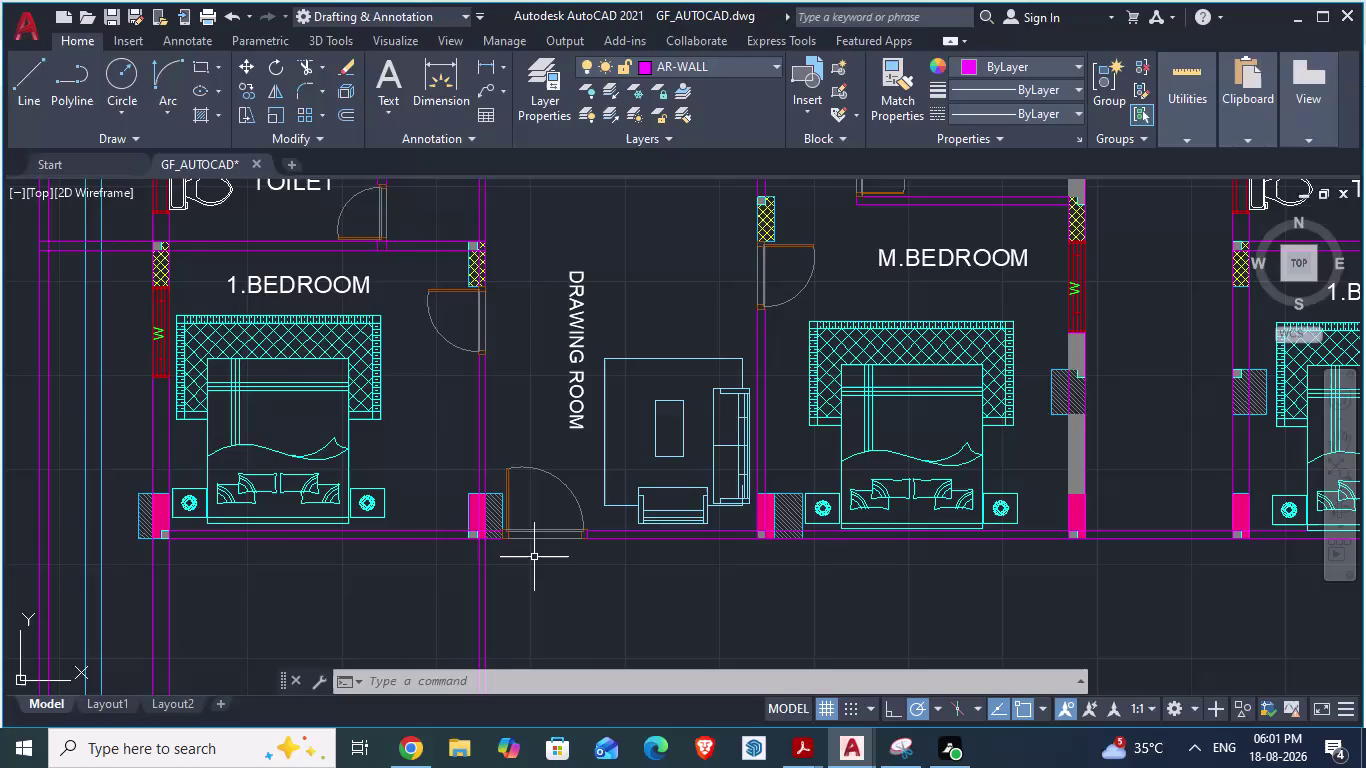
Compare the ARCH PLANS reference with the ground floor drawing, zooming around the corridor.
key(alt+Tab)
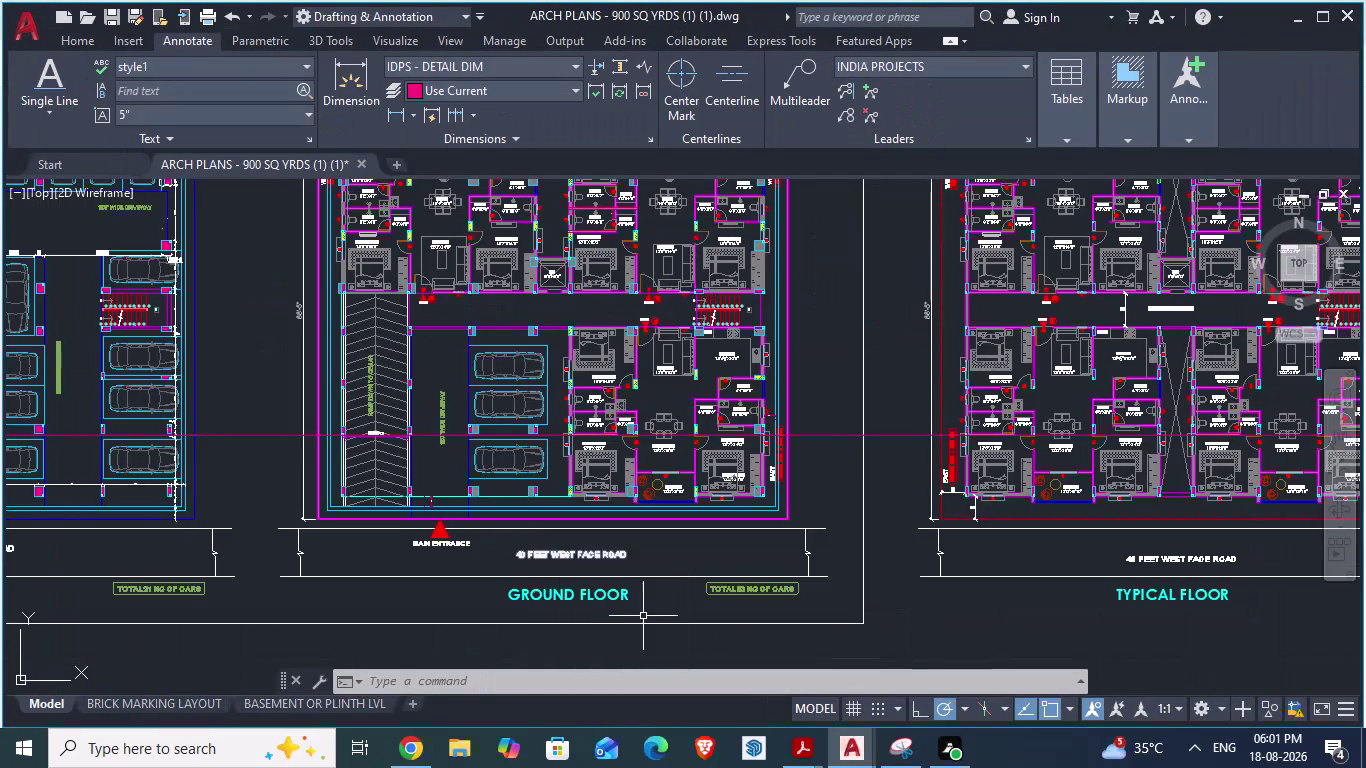
scroll(down, 3)
scroll(down, 3)
scroll(up, 3)
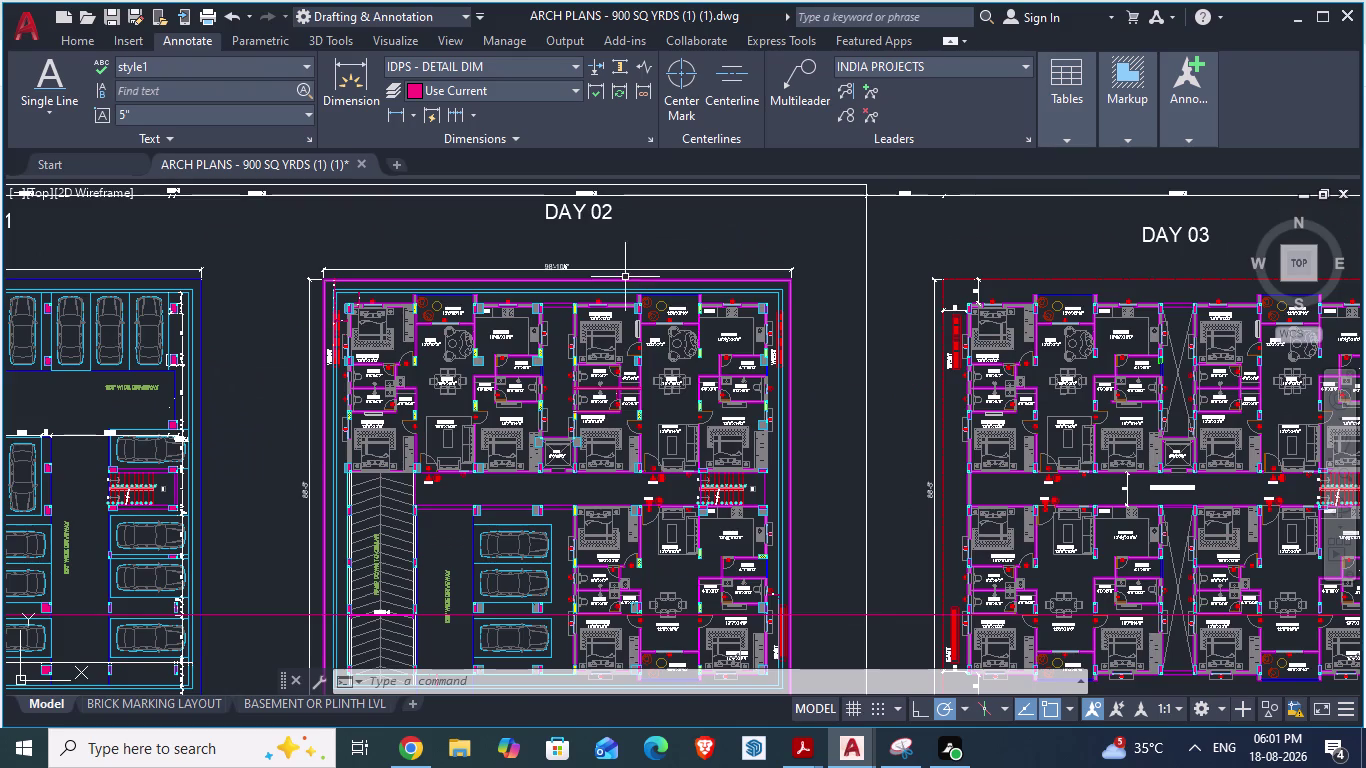
scroll(up, 3)
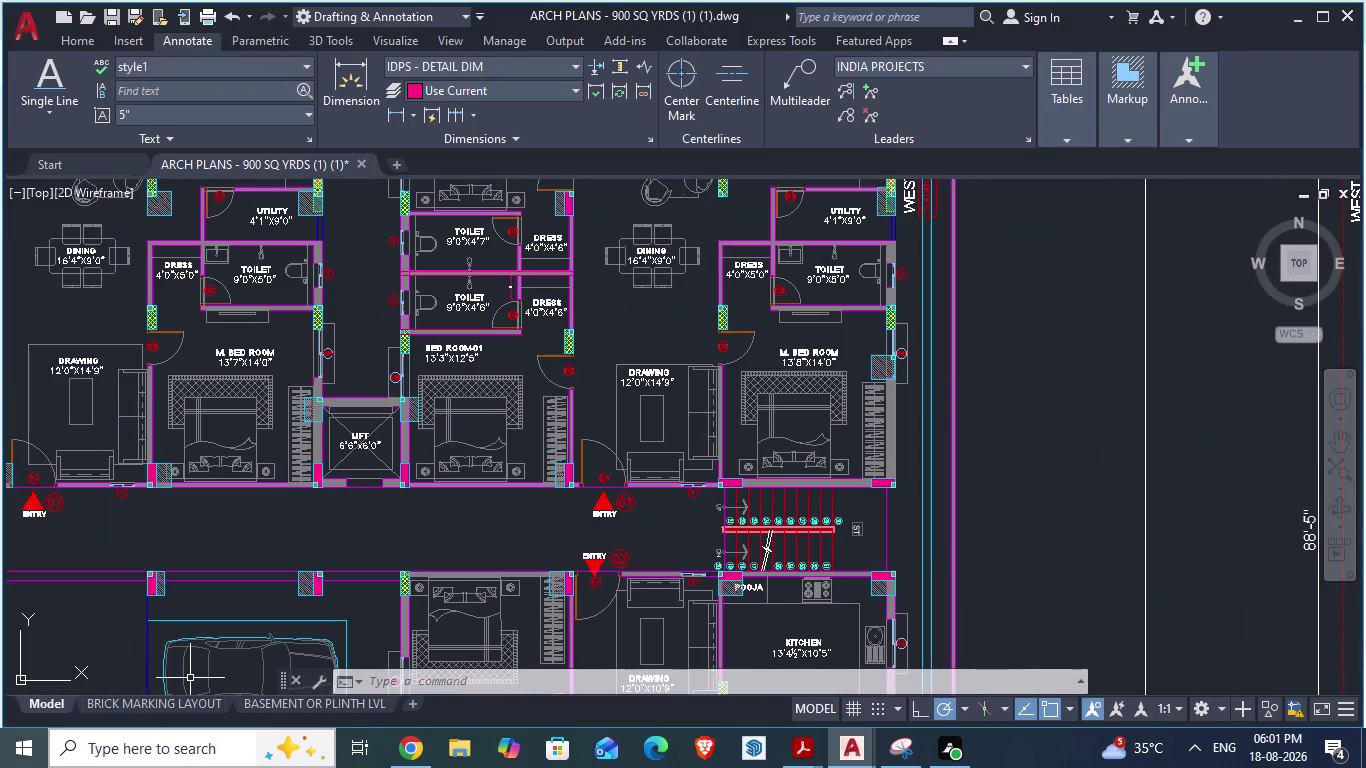
key(alt+Tab)
scroll(down, 3)
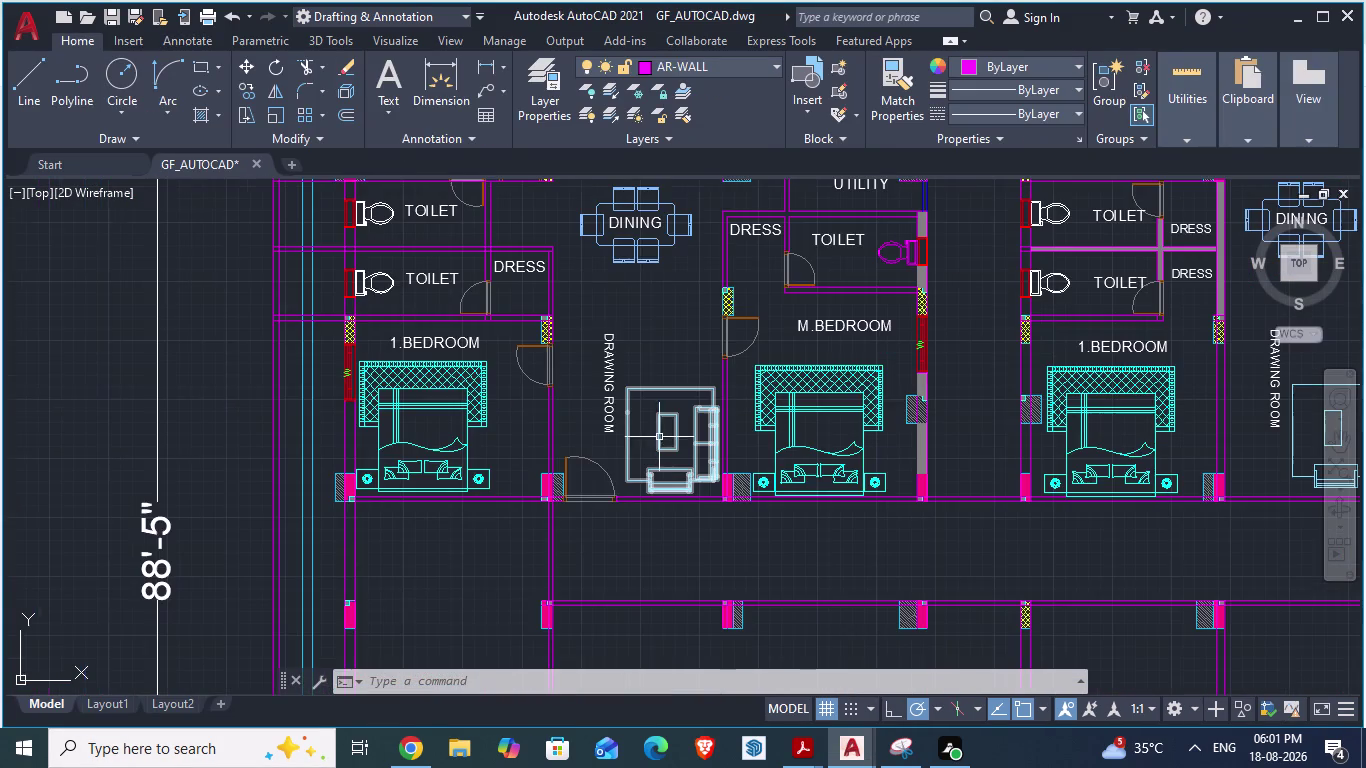
scroll(down, 3)
key(alt+Tab)
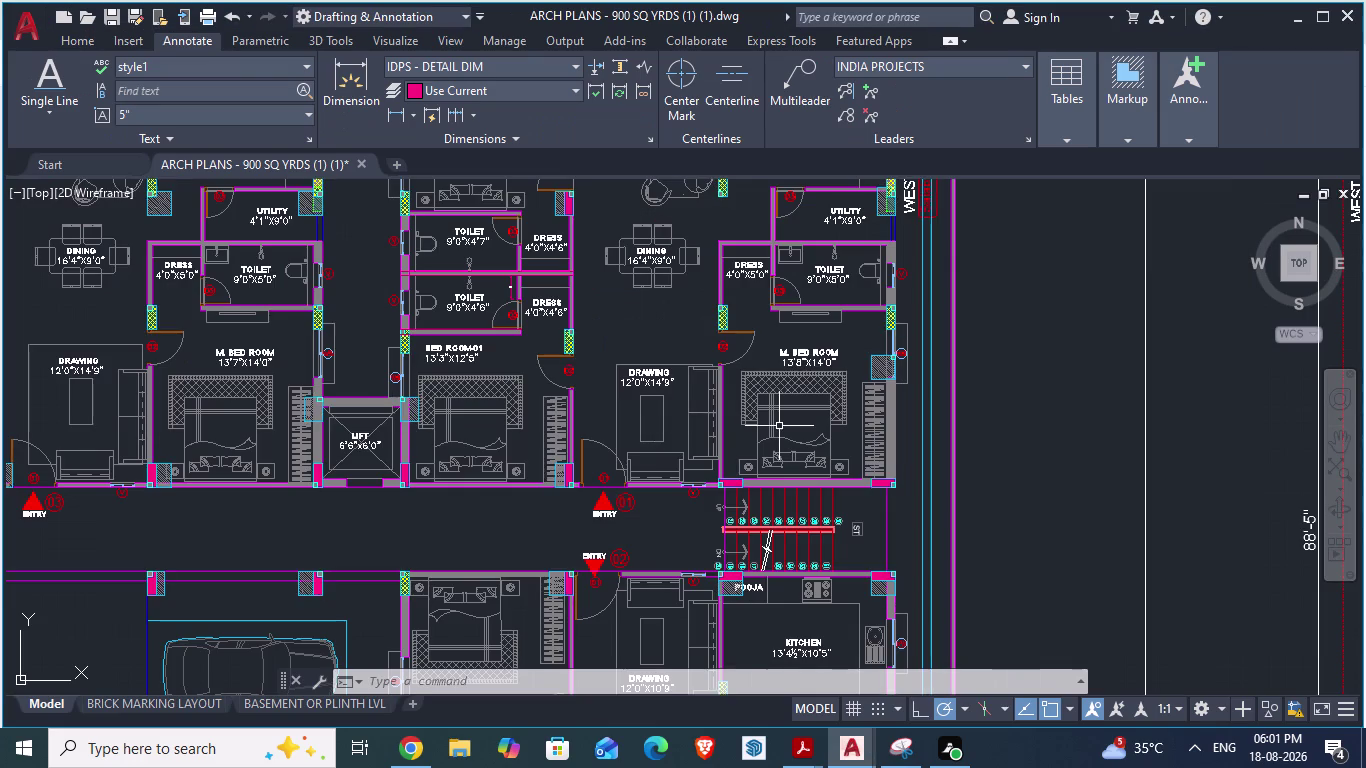
scroll(down, 3)
scroll(up, 3)
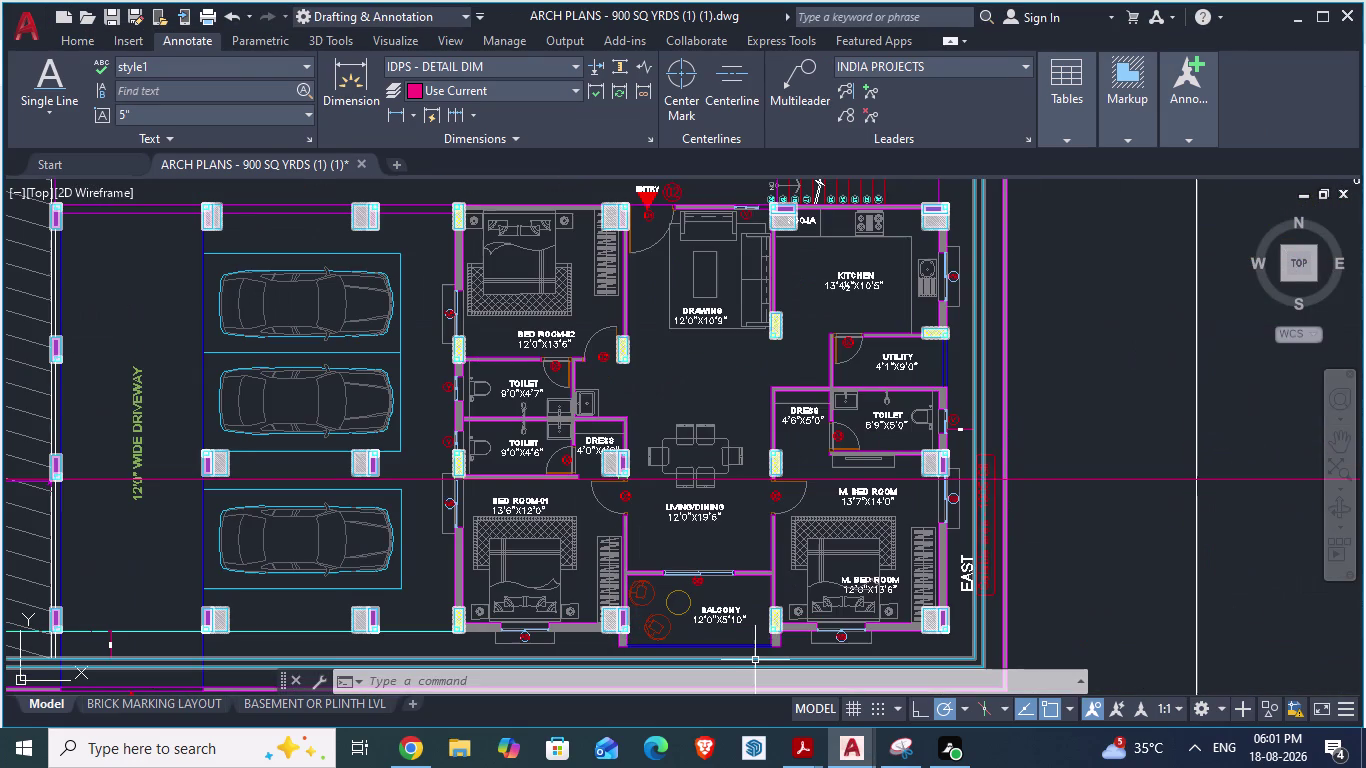
scroll(down, 3)
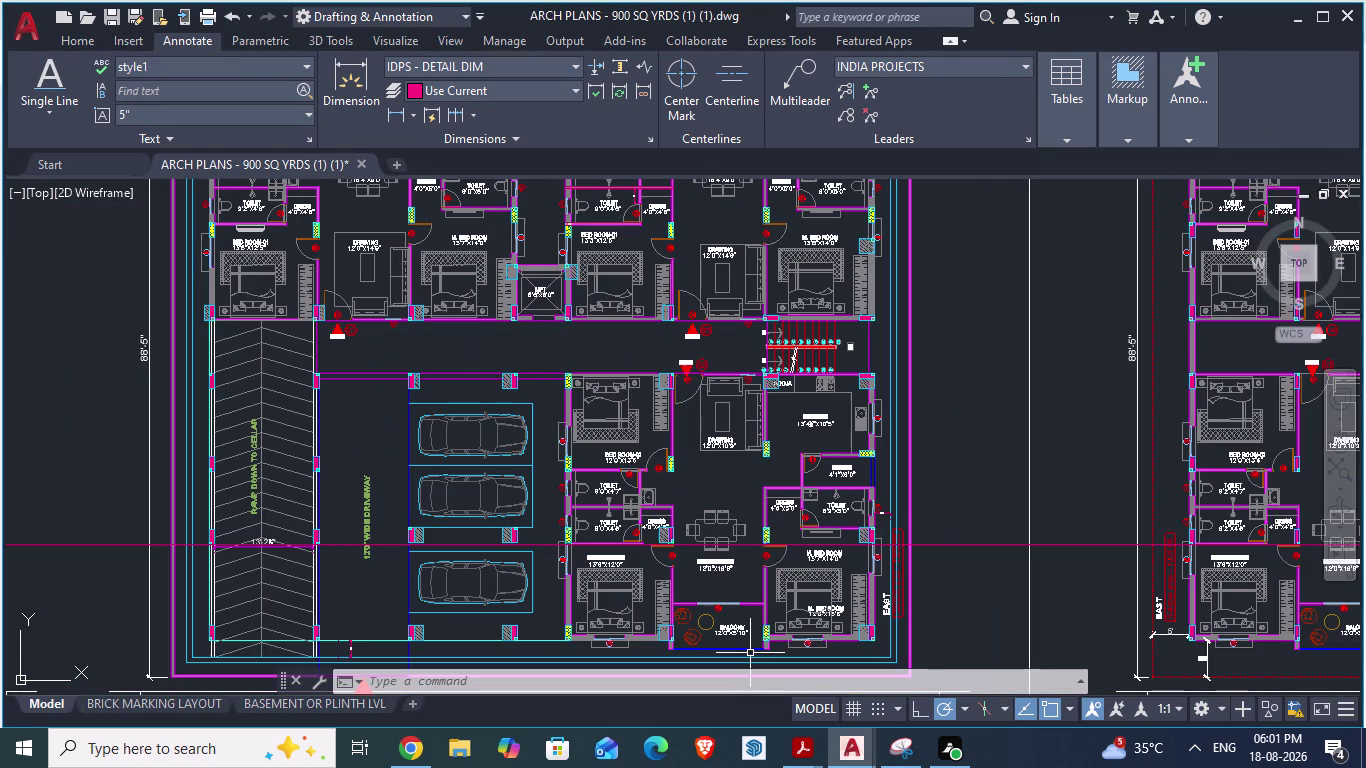
scroll(up, 3)
scroll(up, 3)
scroll(down, 3)
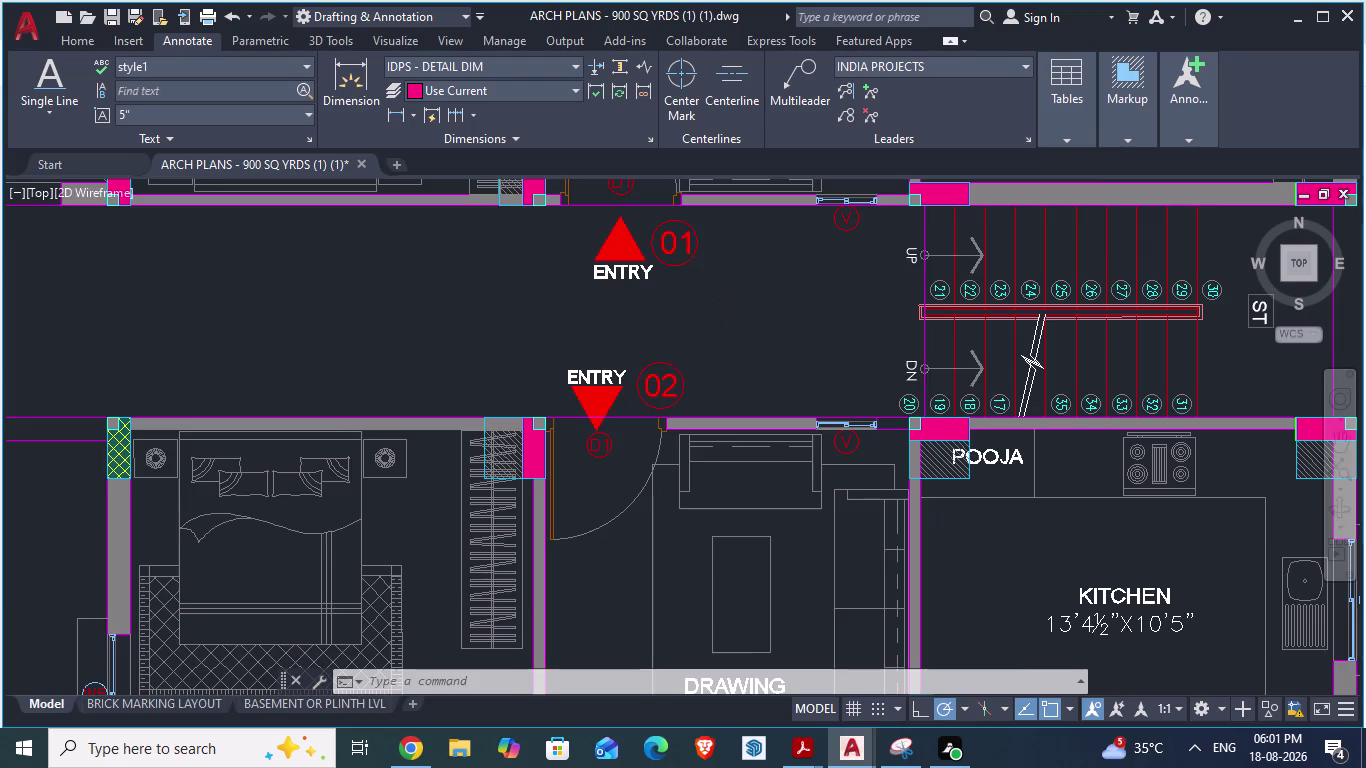
scroll(up, 3)
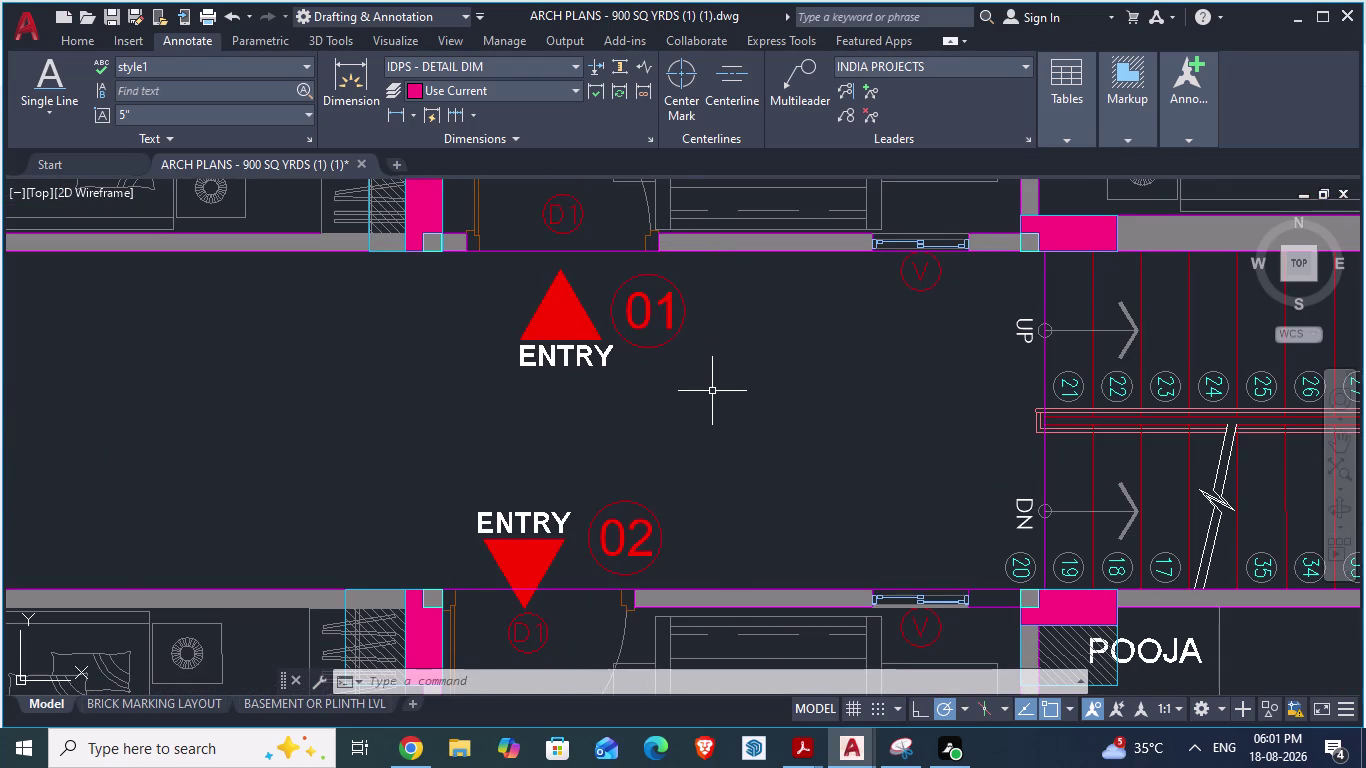
scroll(down, 3)
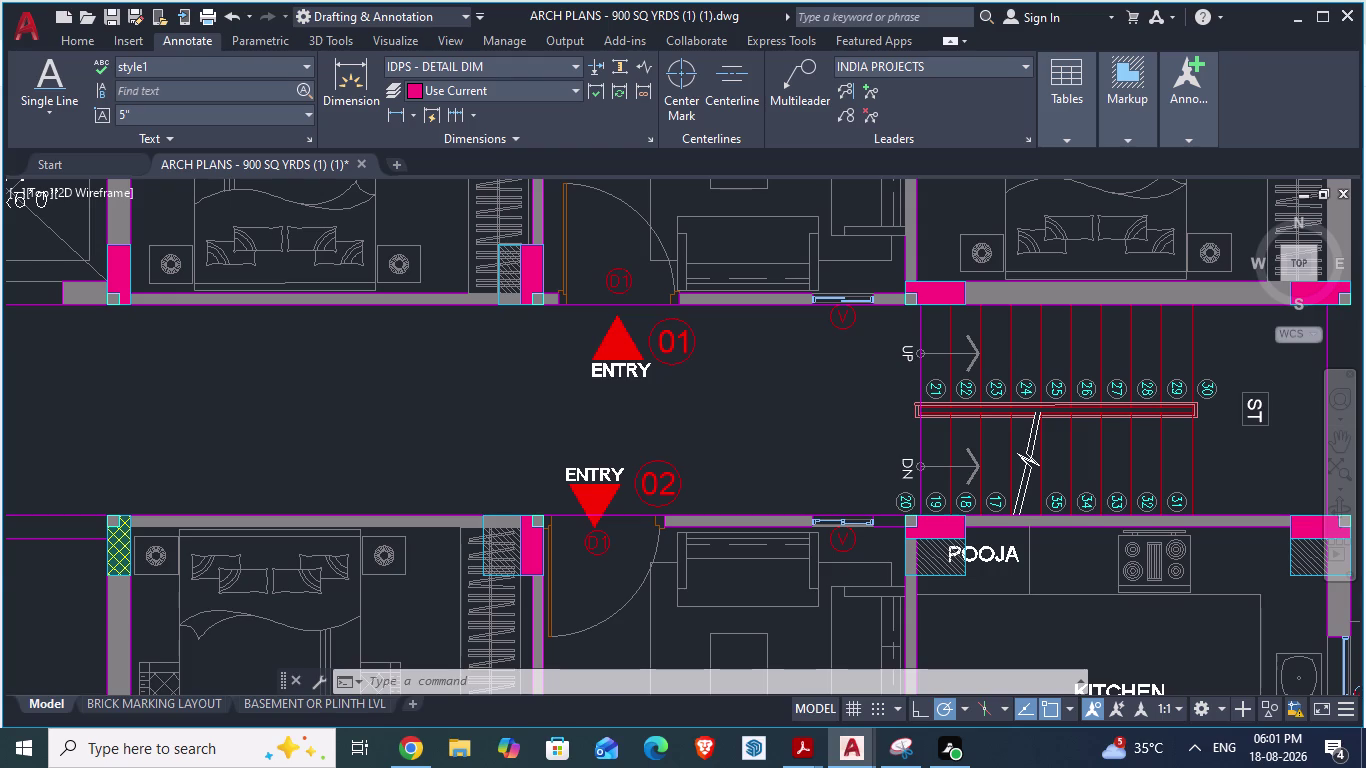
scroll(down, 3)
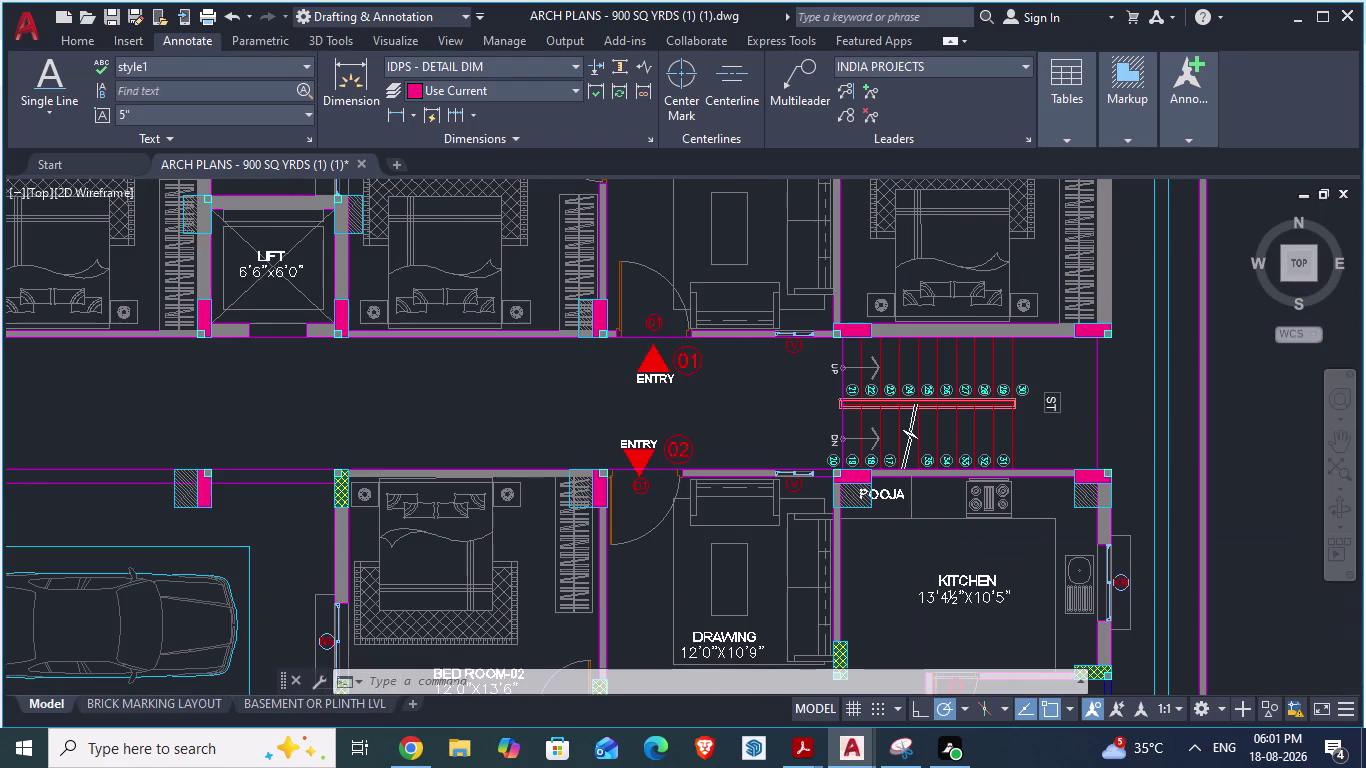
scroll(down, 3)
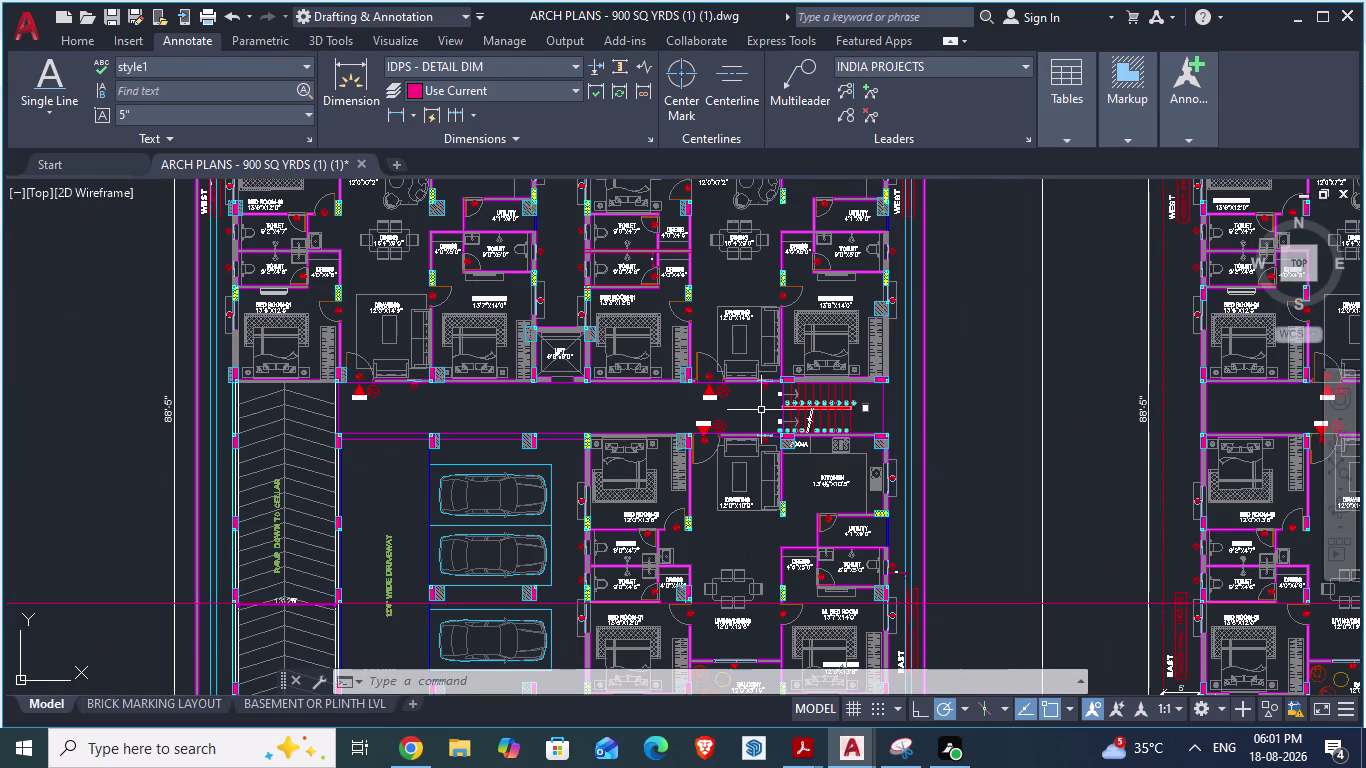
scroll(up, 3)
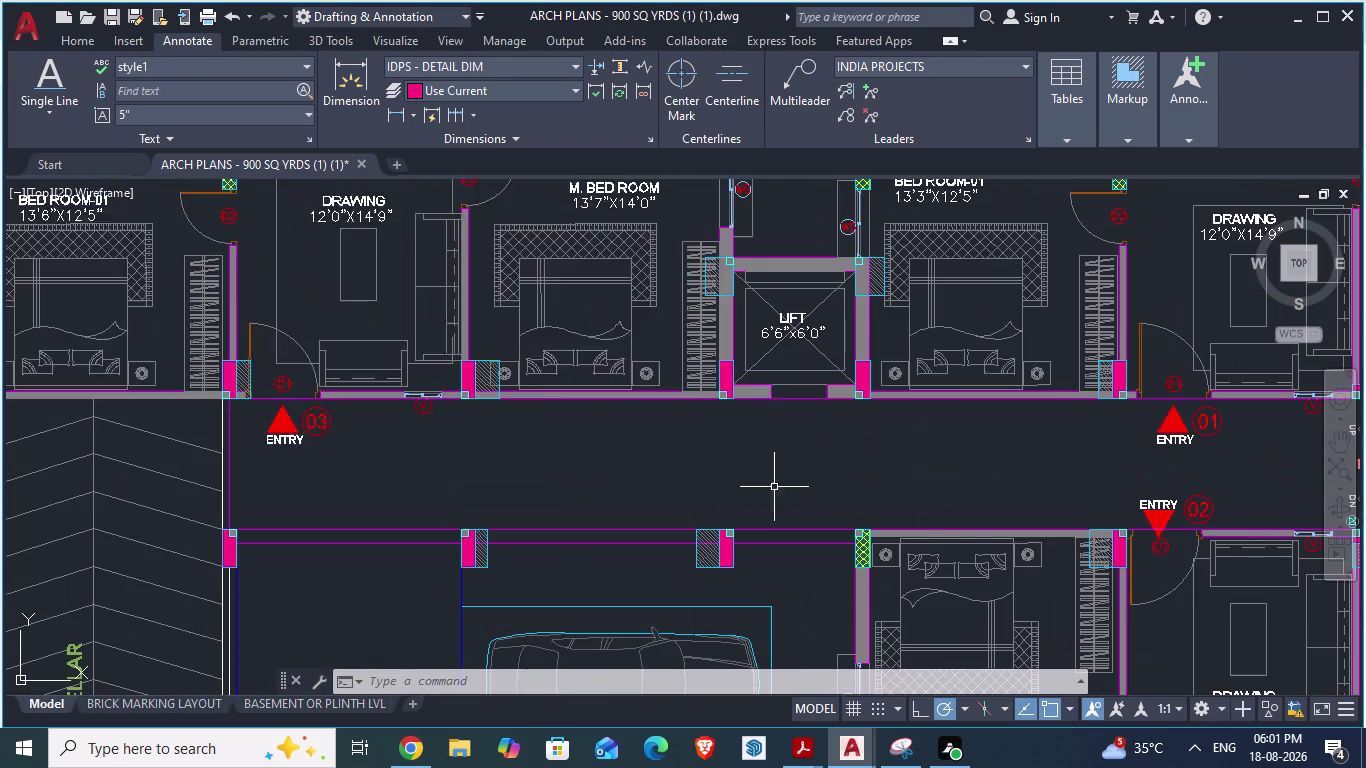
scroll(down, 3)
key(alt+Tab)
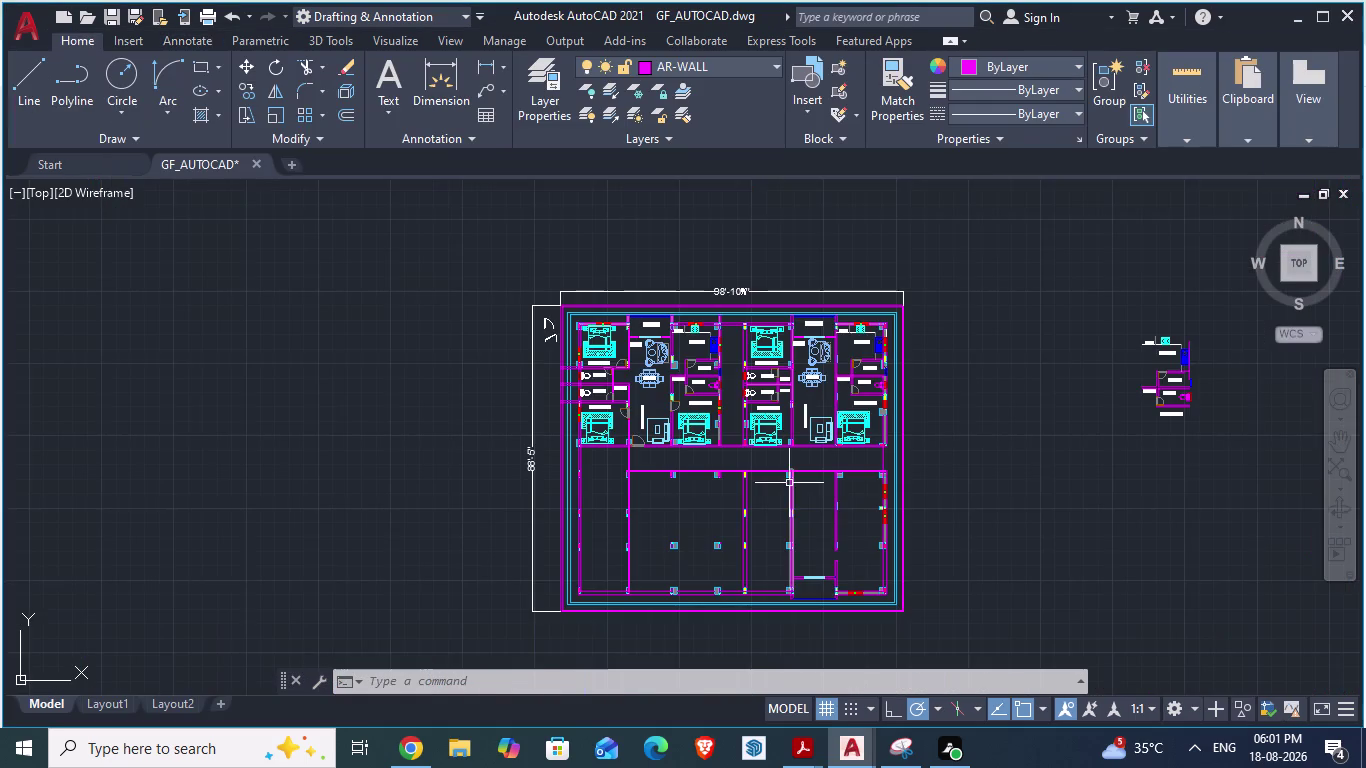
scroll(up, 3)
scroll(down, 3)
scroll(down, 3)
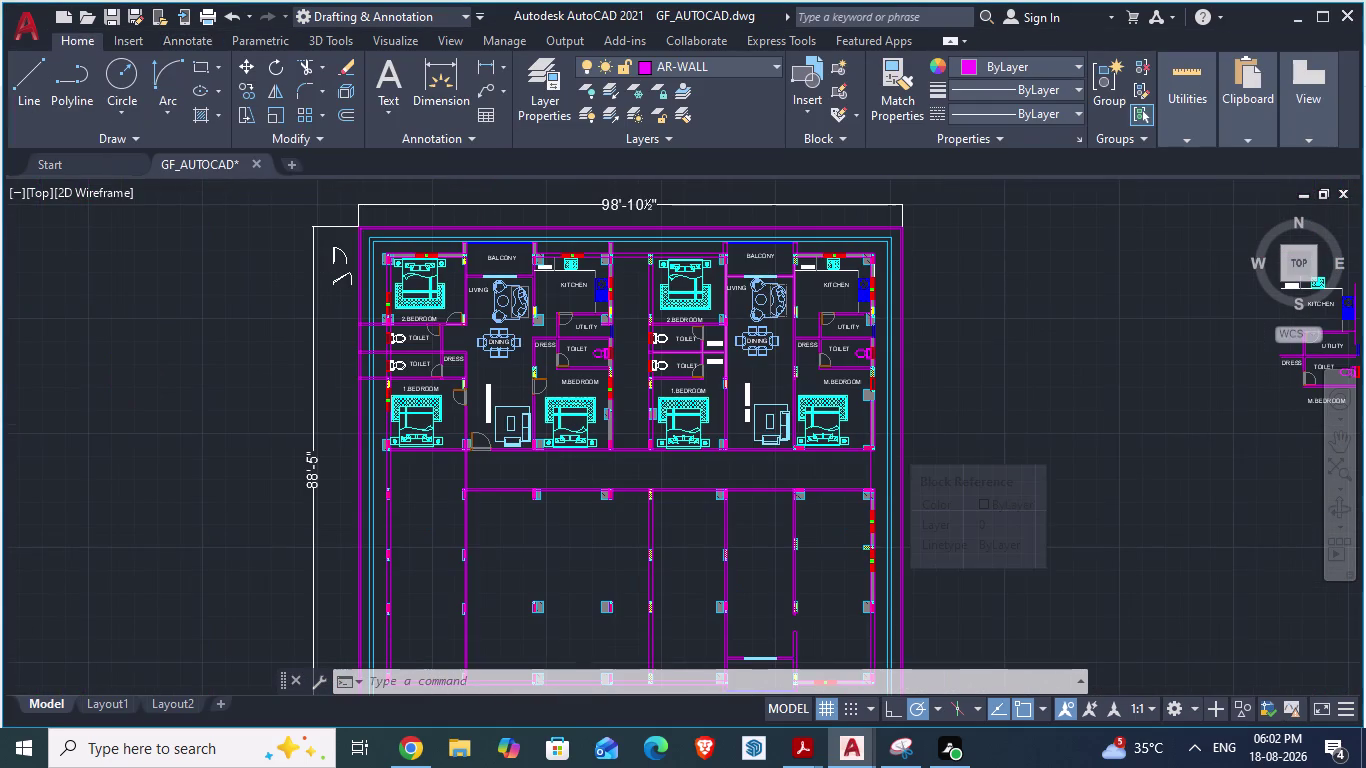
scroll(up, 3)
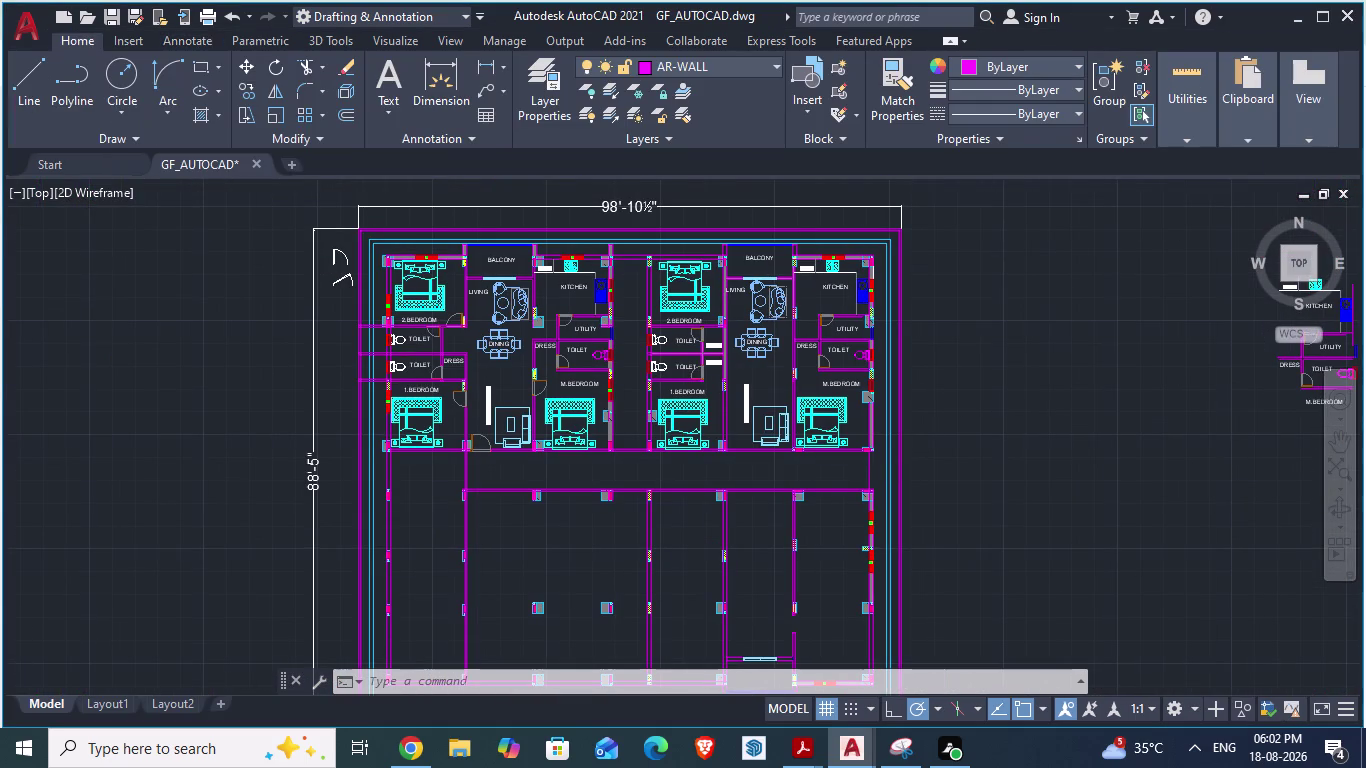
Return to ARCH PLANS near entry 03 and start the Line command.
key(alt+Tab)
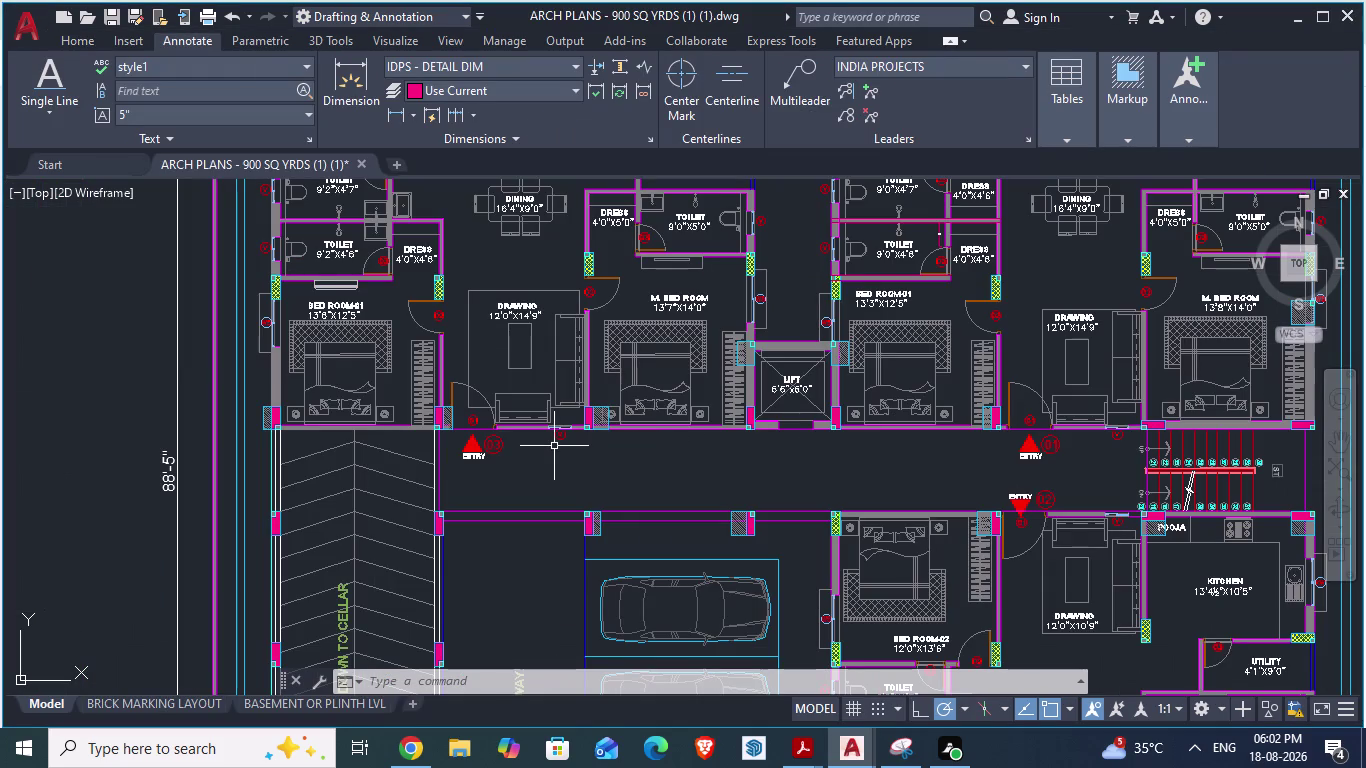
scroll(up, 3)
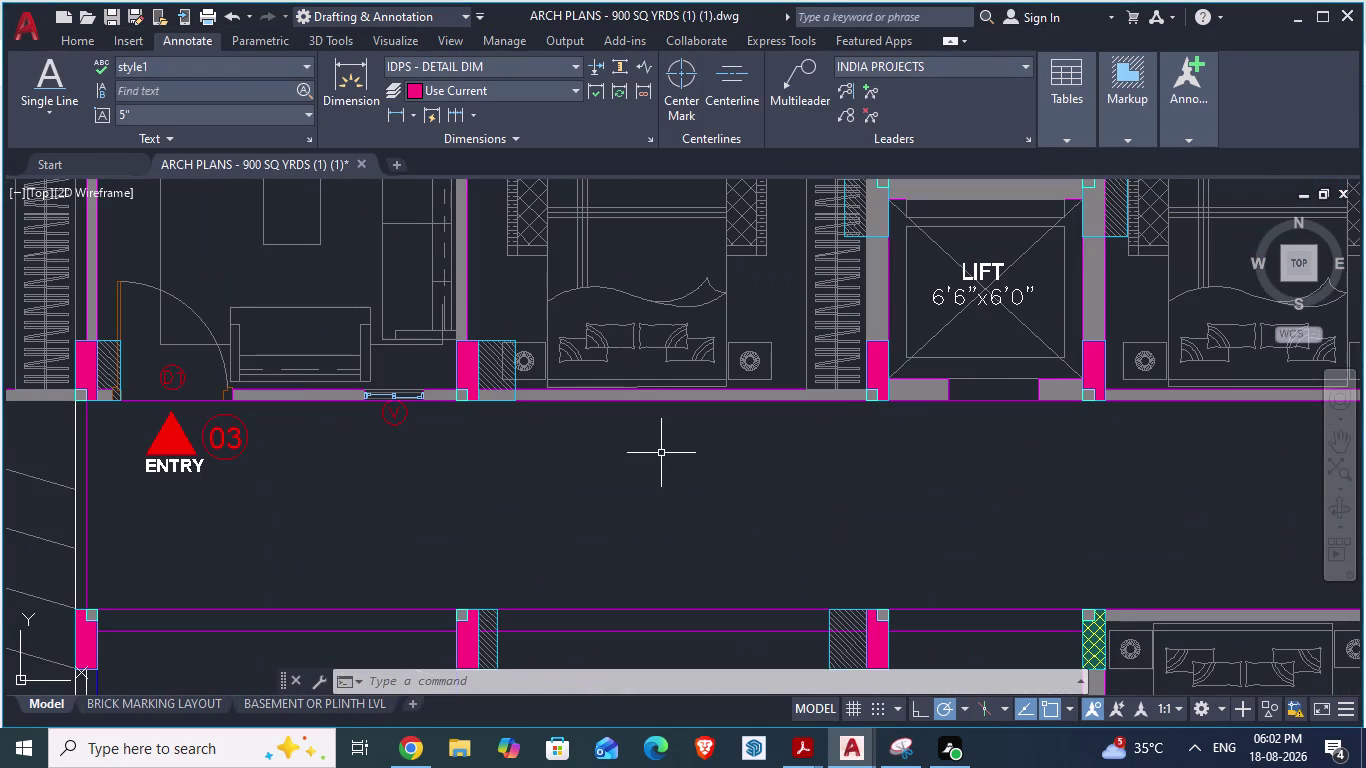
key(l)
key(Return)
Draw a line from the entry 03 door jamb to the entry 01 door jamb.
scroll(up, 3)
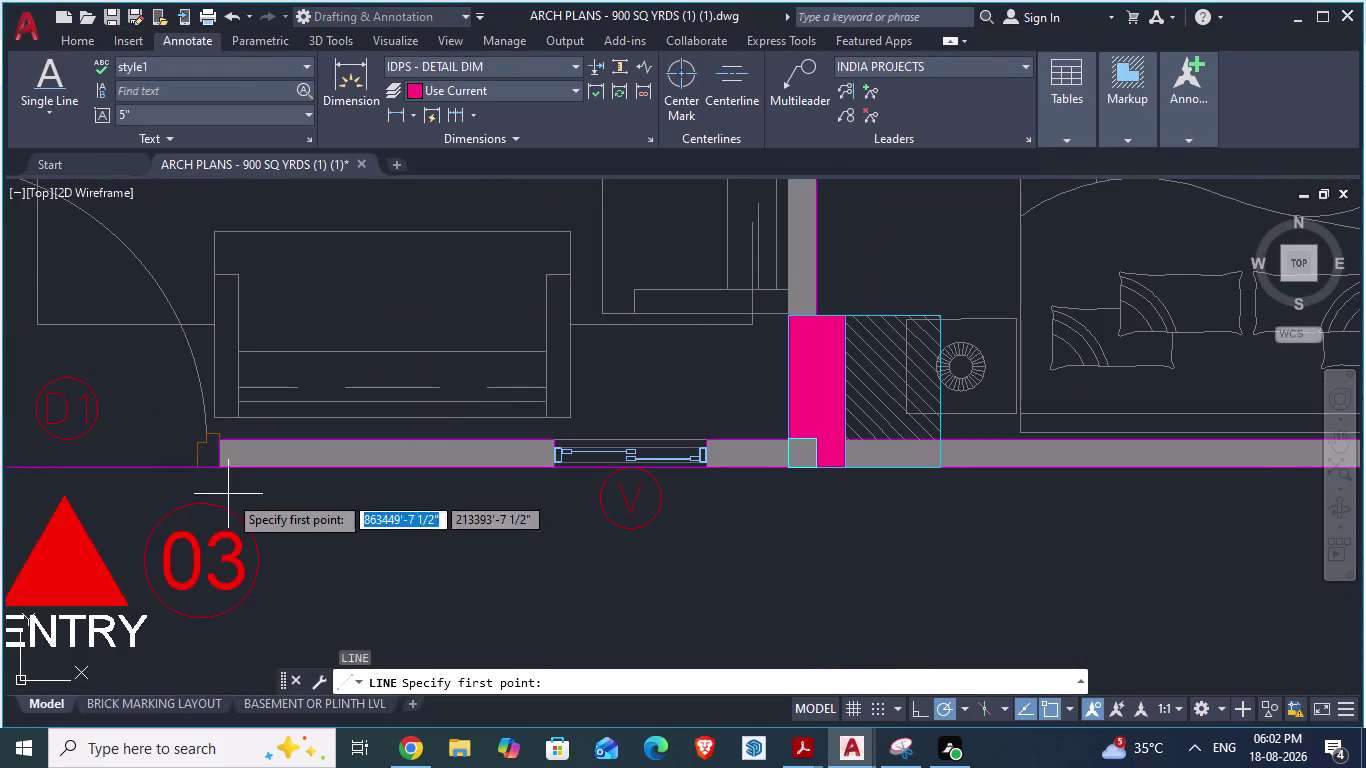
click(215, 470)
scroll(down, 3)
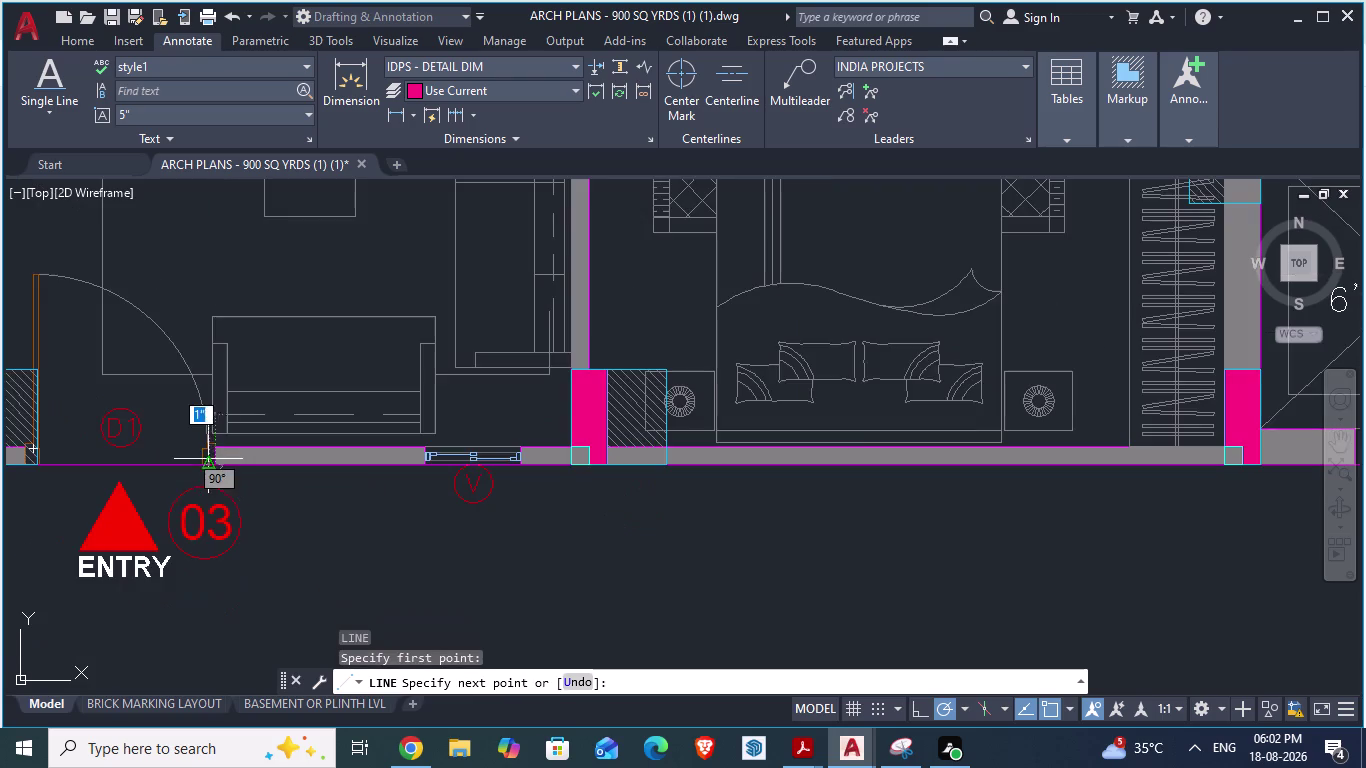
scroll(down, 3)
scroll(down, 3)
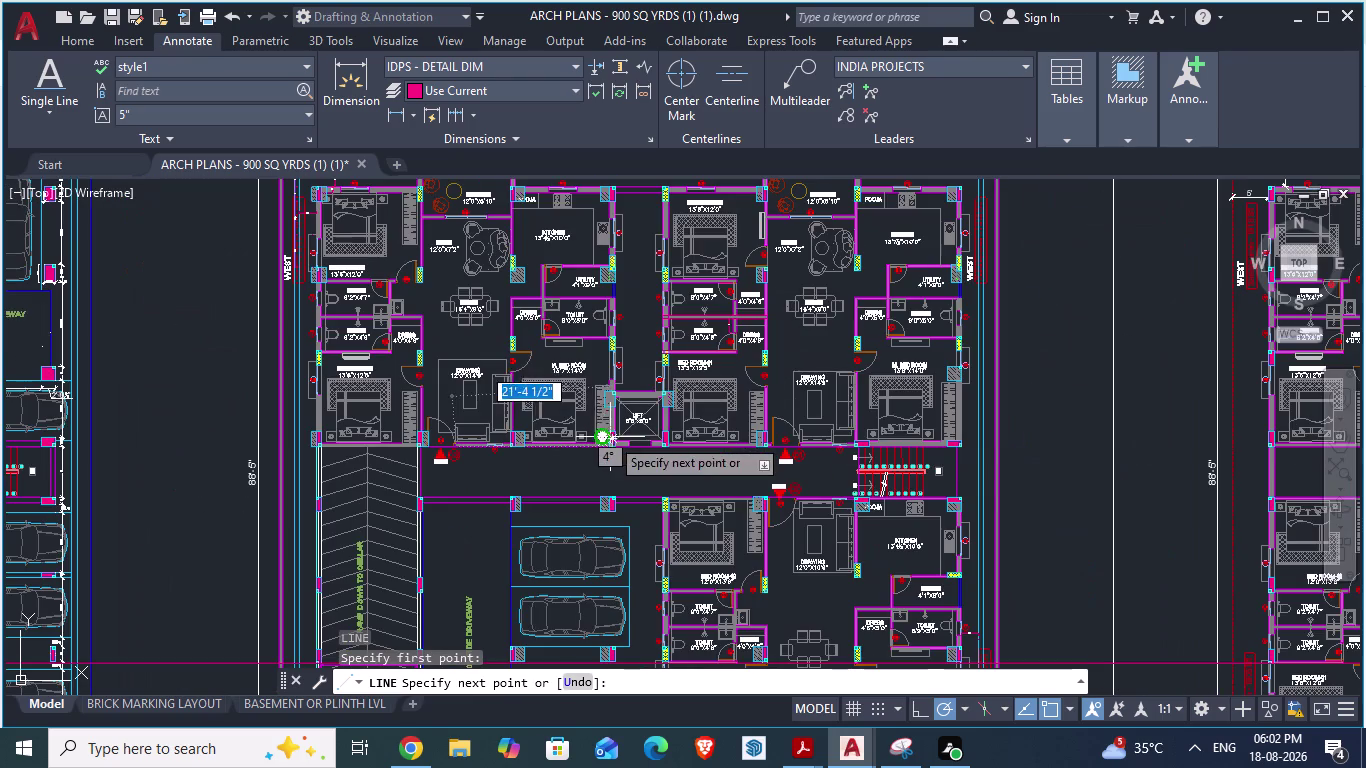
scroll(up, 3)
scroll(up, 3)
scroll(up, 3)
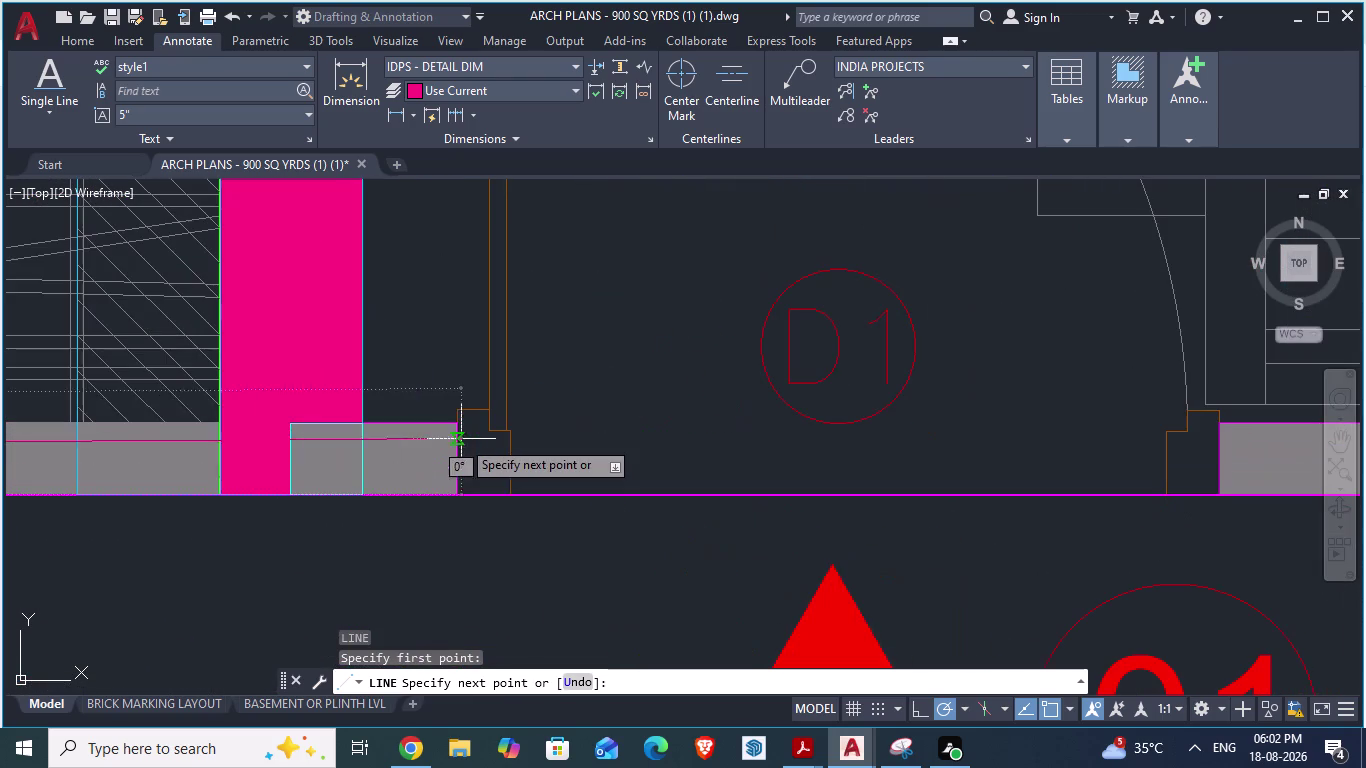
click(457, 493)
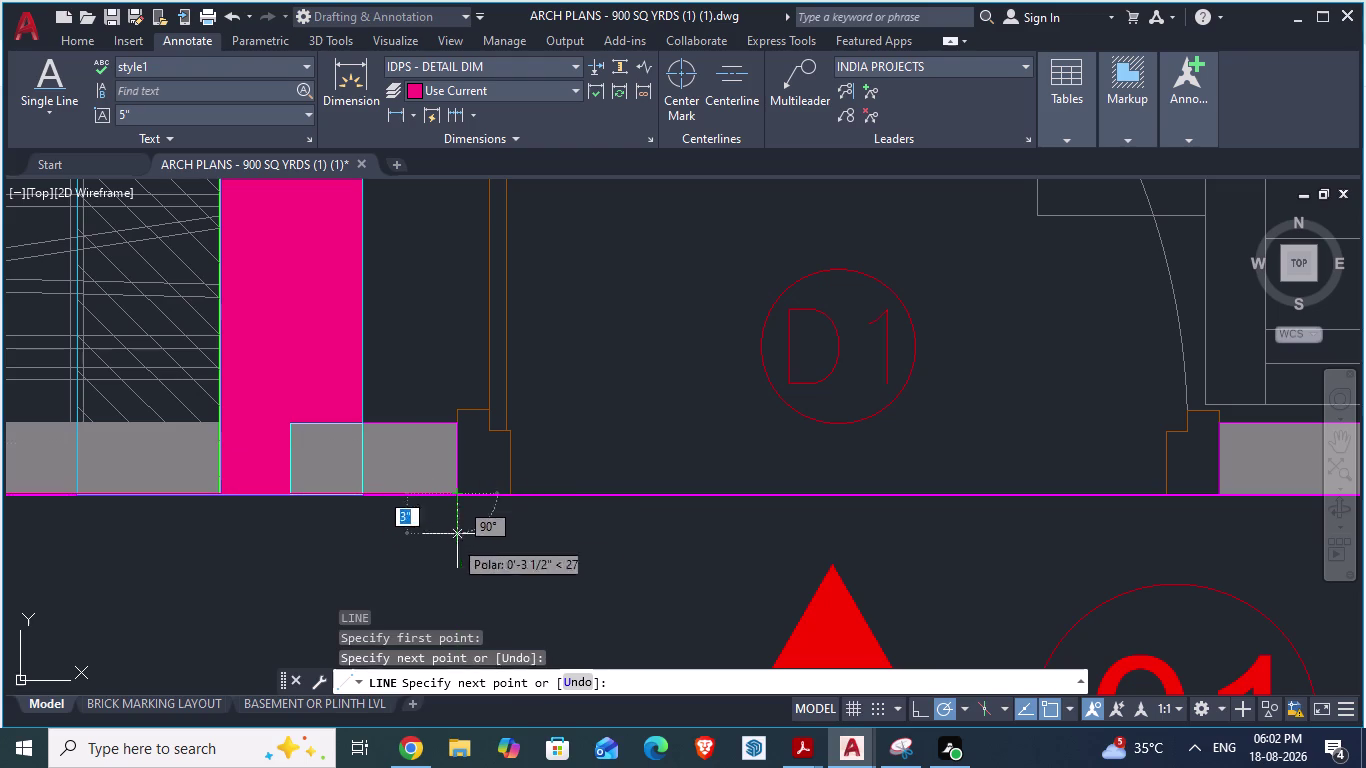
scroll(down, 3)
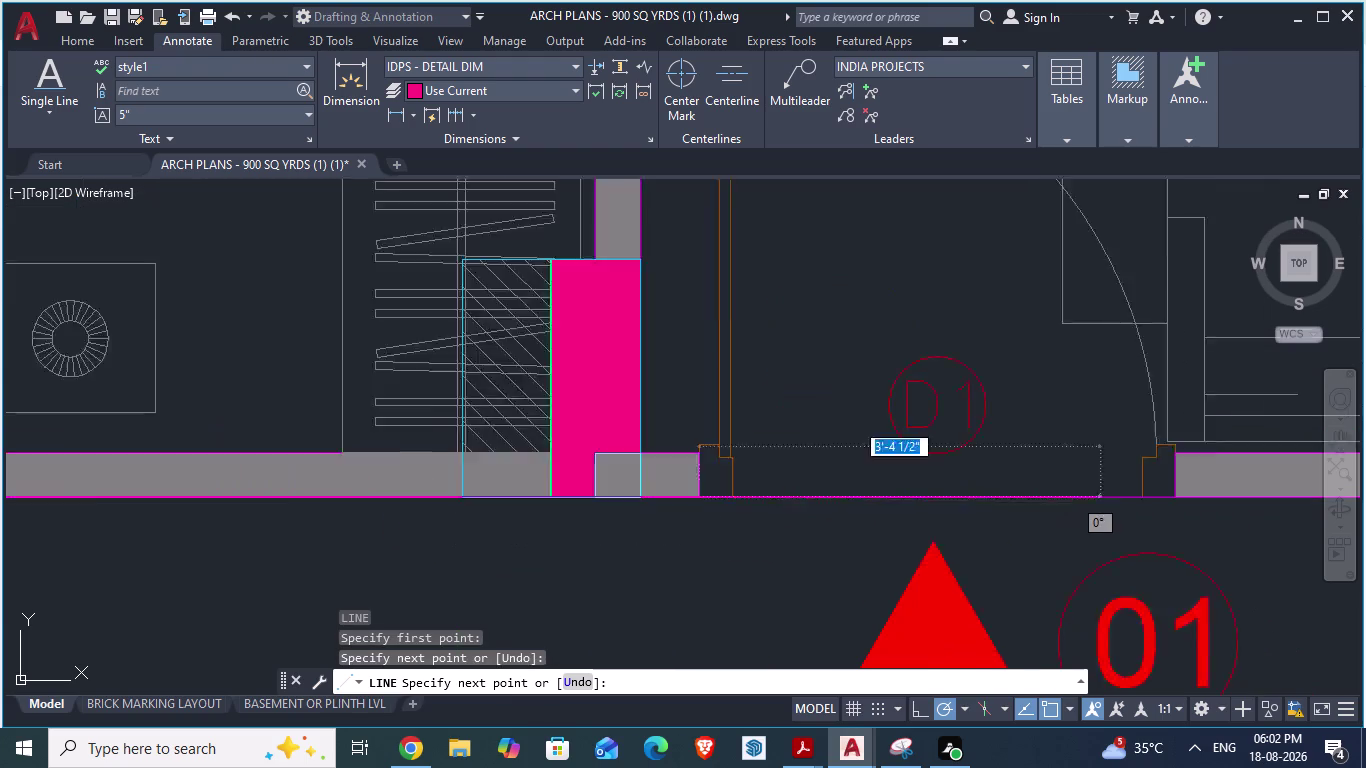
scroll(up, 3)
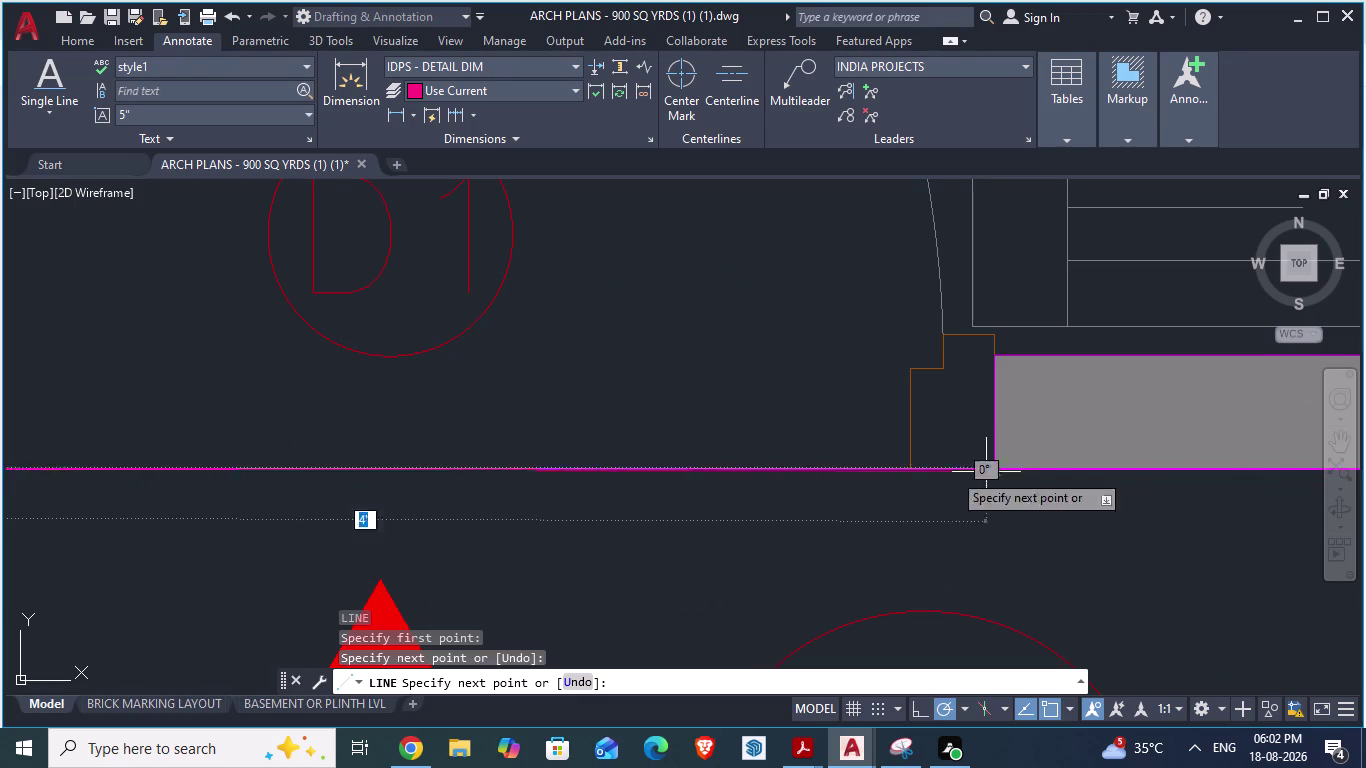
scroll(down, 3)
scroll(up, 3)
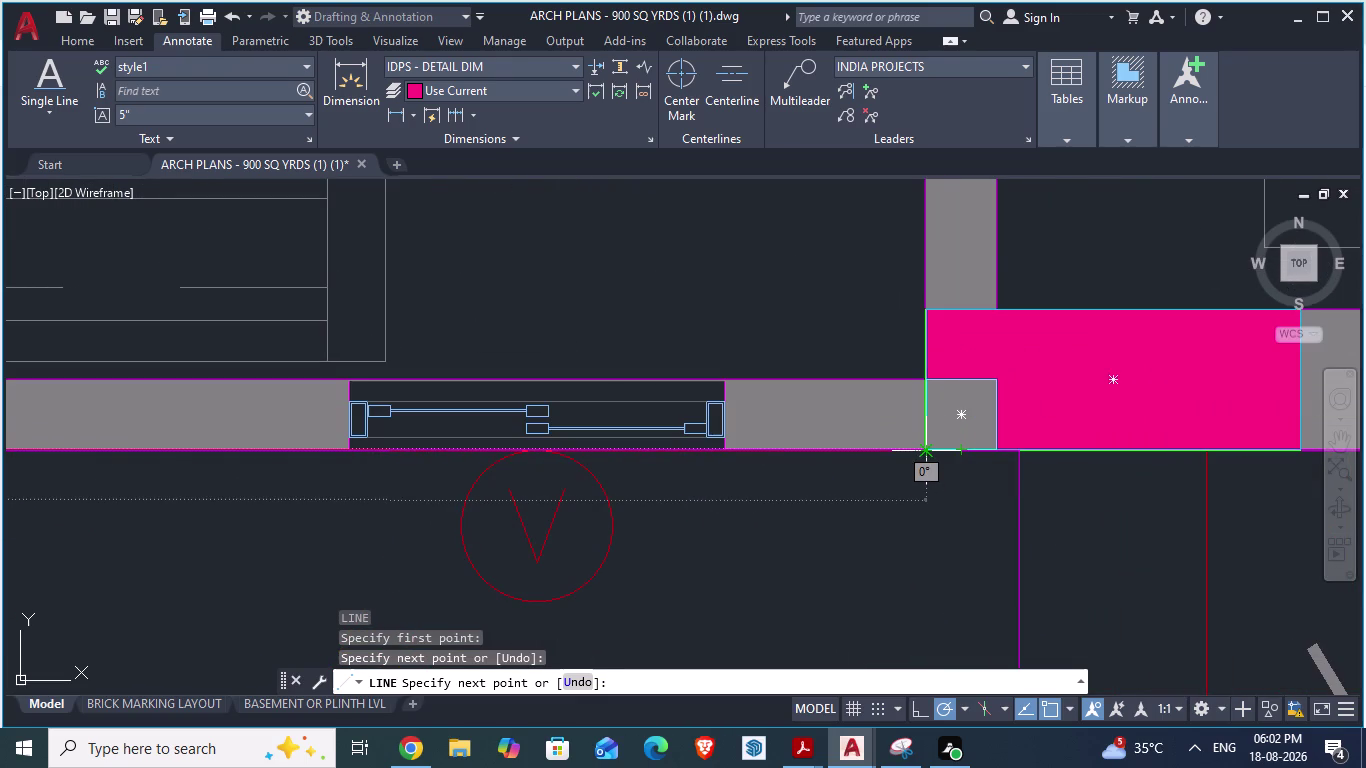
key(Escape)
key(Escape)
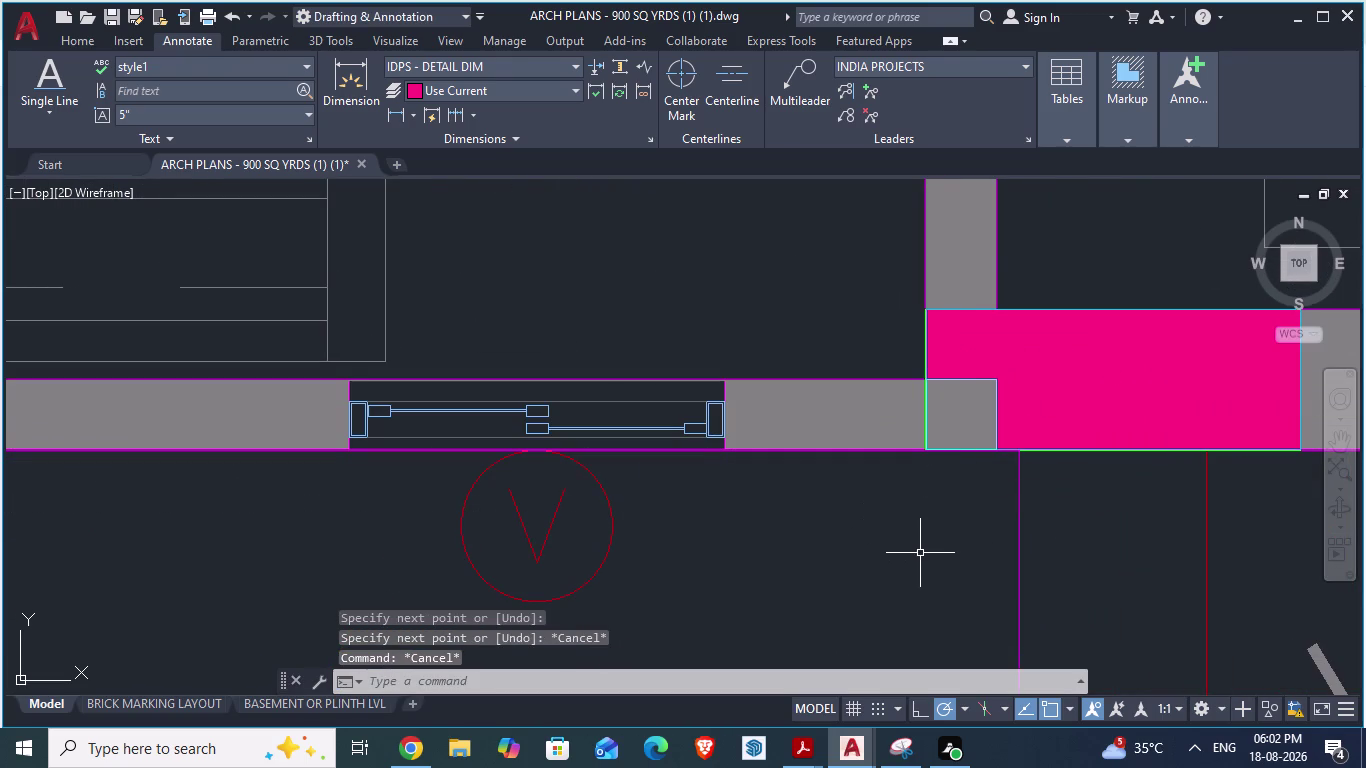